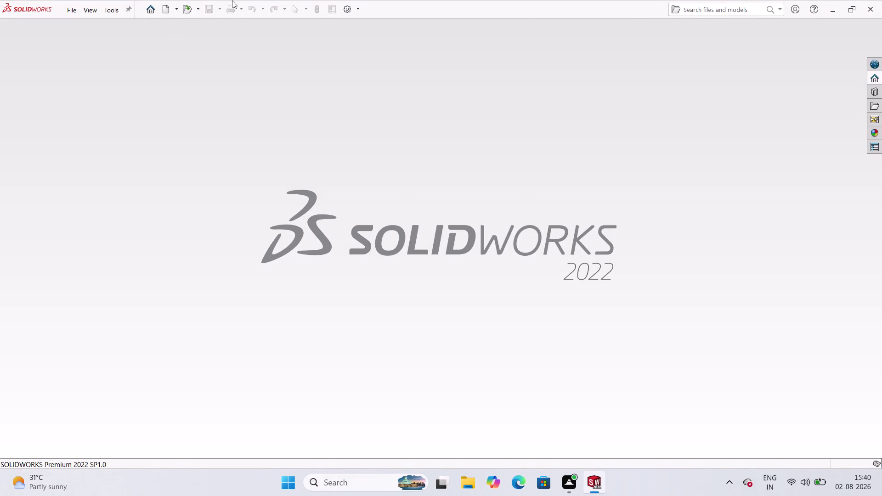
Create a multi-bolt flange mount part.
Create a new Part document from the New SOLIDWORKS Document dialog.
click(164, 13)
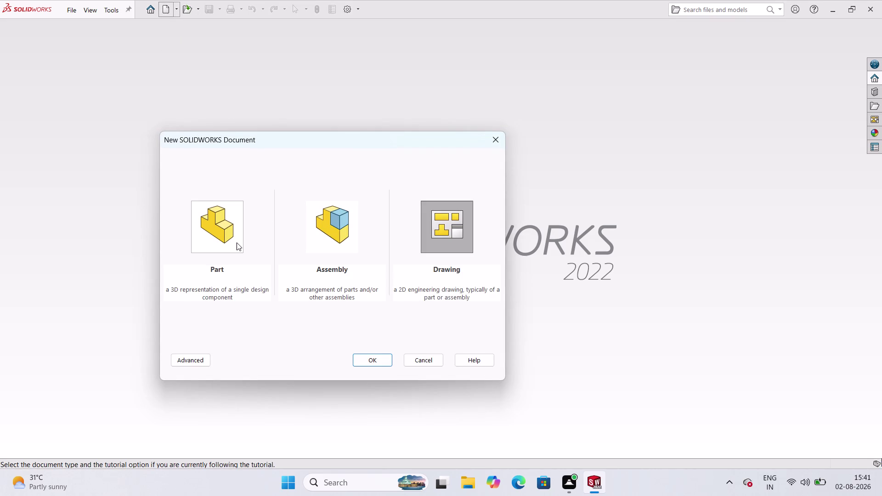
click(228, 247)
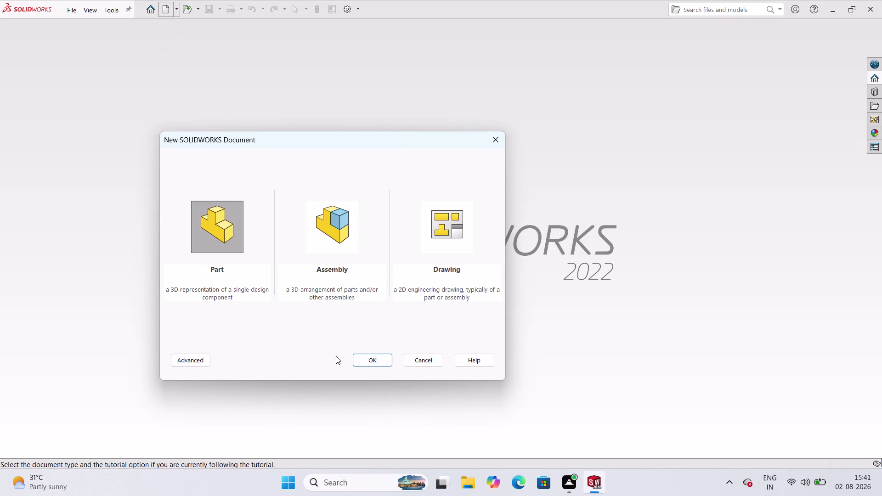
click(383, 360)
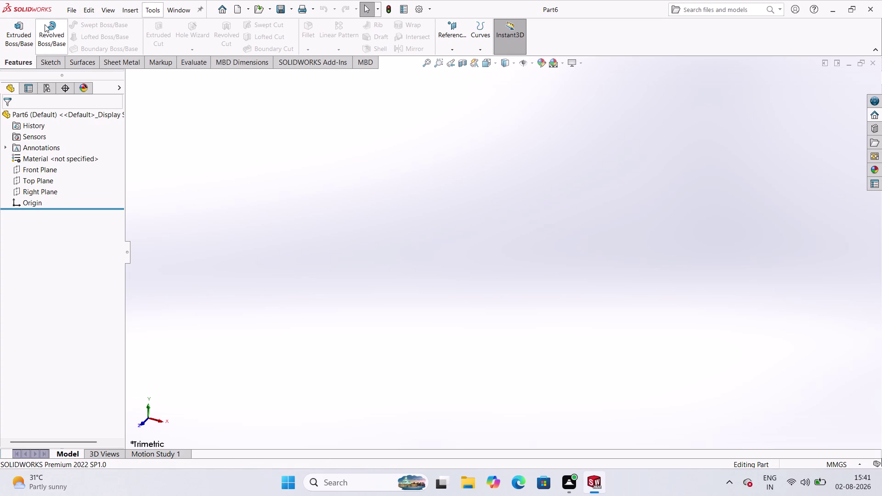
Start a new sketch on the Front Plane.
click(18, 62)
click(52, 69)
click(14, 39)
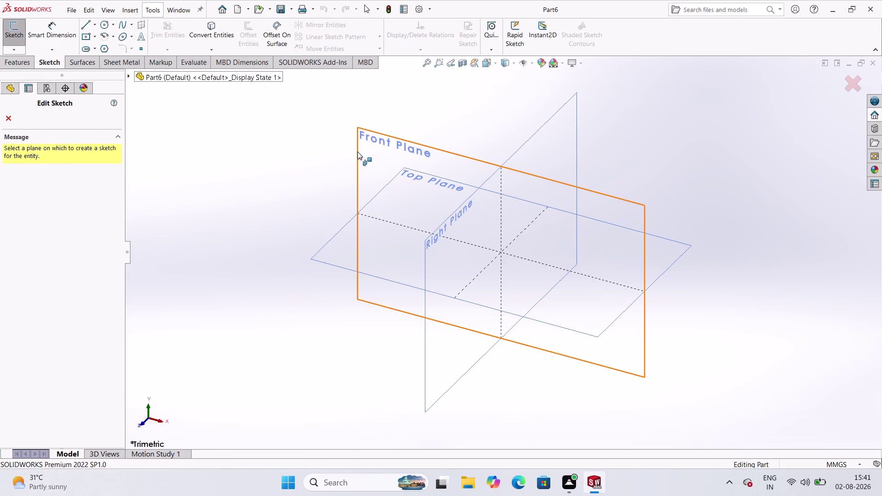
click(370, 146)
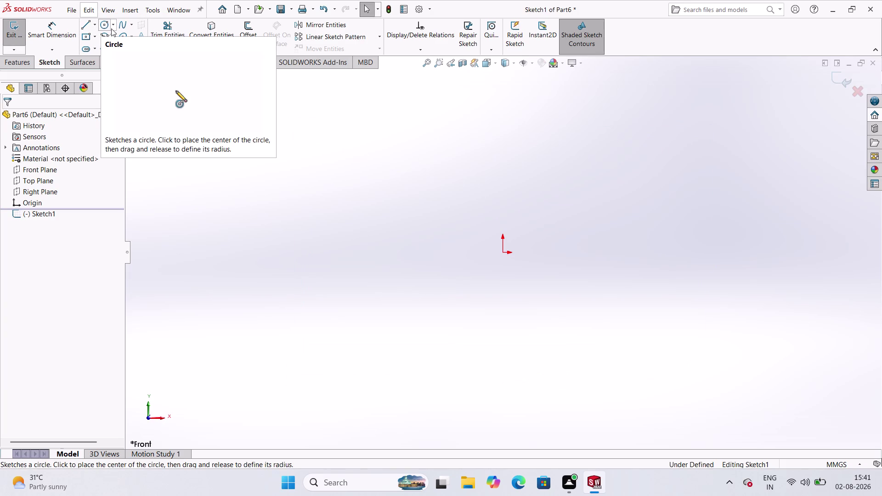
Draw a vertical centerline running through the origin from top to bottom.
click(96, 29)
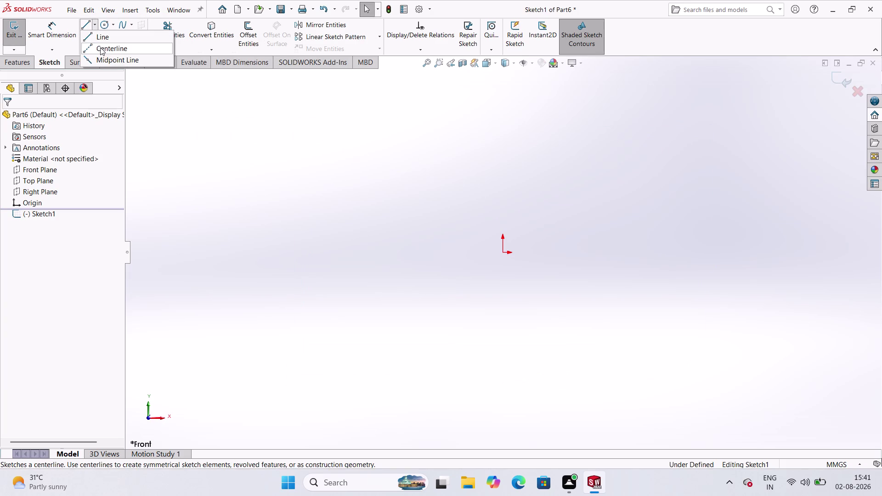
click(101, 49)
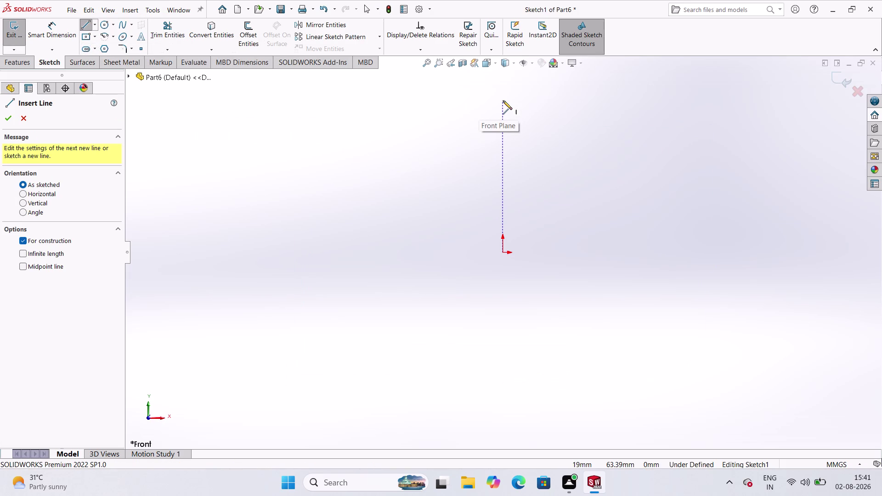
scroll(up, 3)
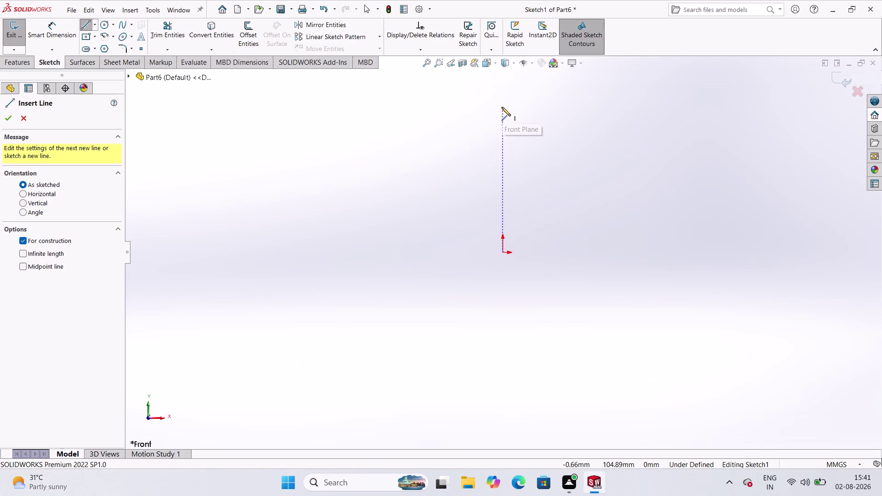
click(502, 107)
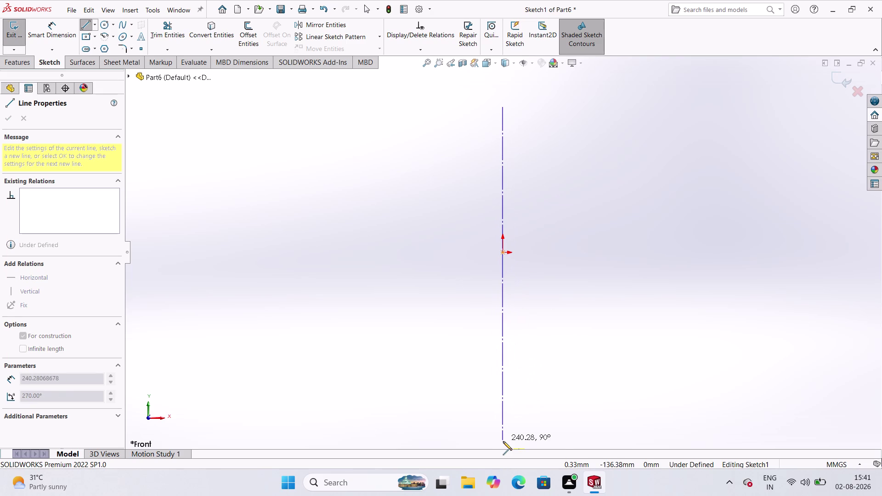
click(503, 442)
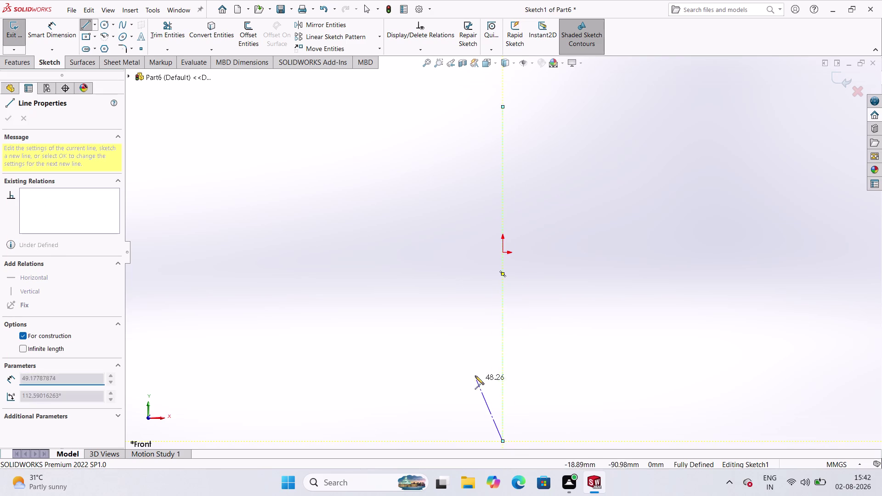
key(Escape)
click(57, 30)
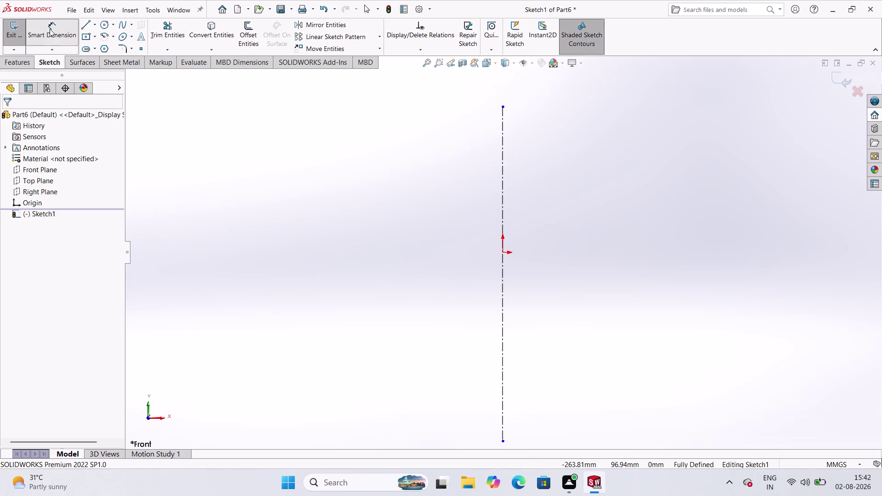
Draw a horizontal centerline from left to right through the origin.
click(96, 25)
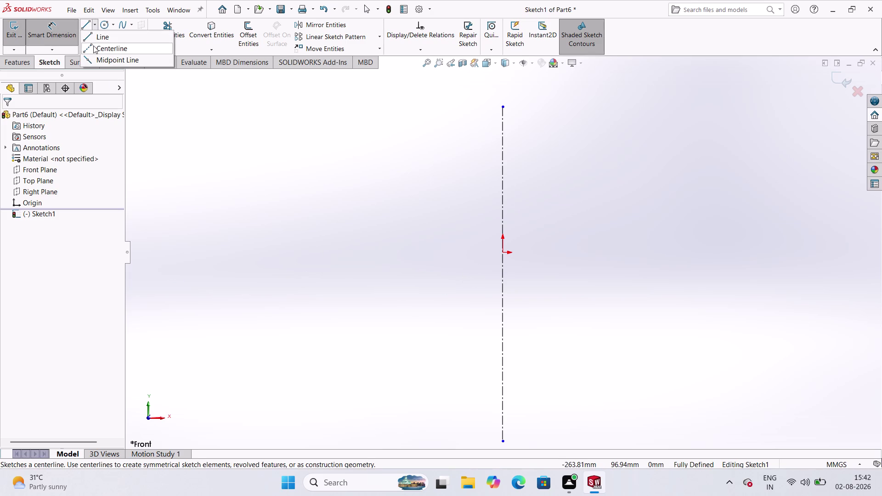
click(94, 46)
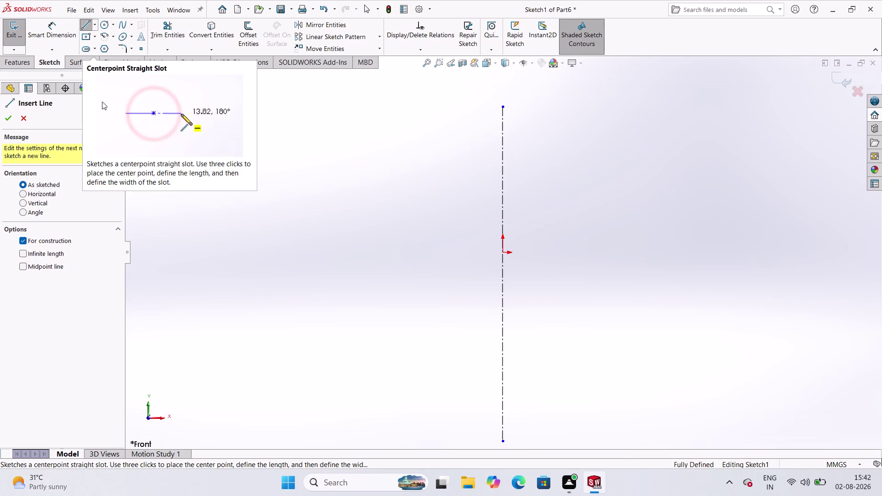
click(185, 254)
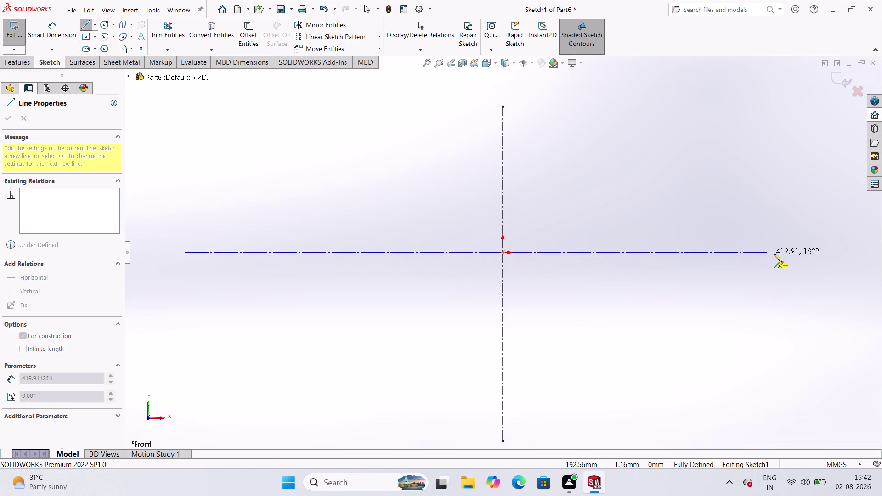
click(782, 254)
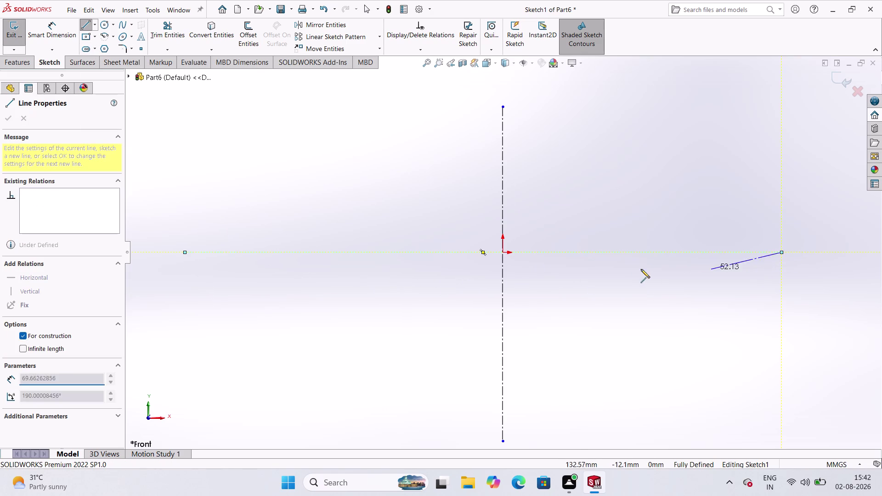
key(Escape)
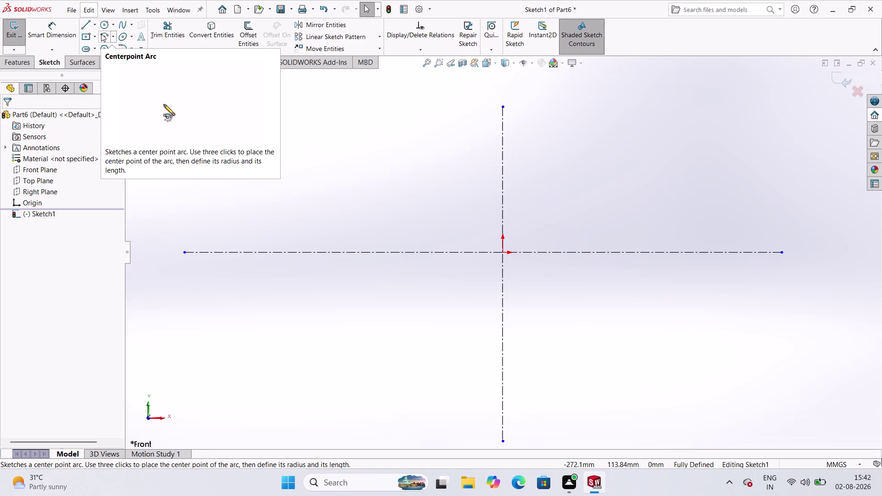
Zoom the view and draw a circle centred on the origin.
scroll(down, 3)
scroll(up, 3)
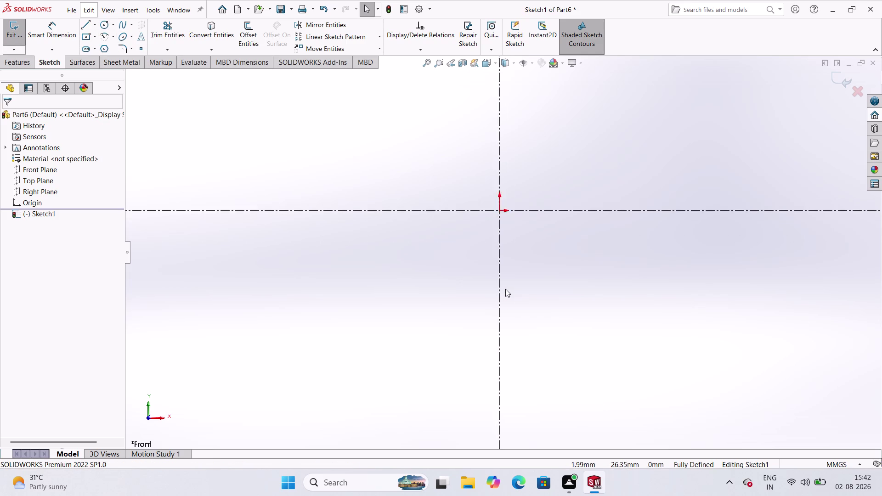
scroll(up, 3)
scroll(up, 3)
scroll(down, 3)
scroll(up, 3)
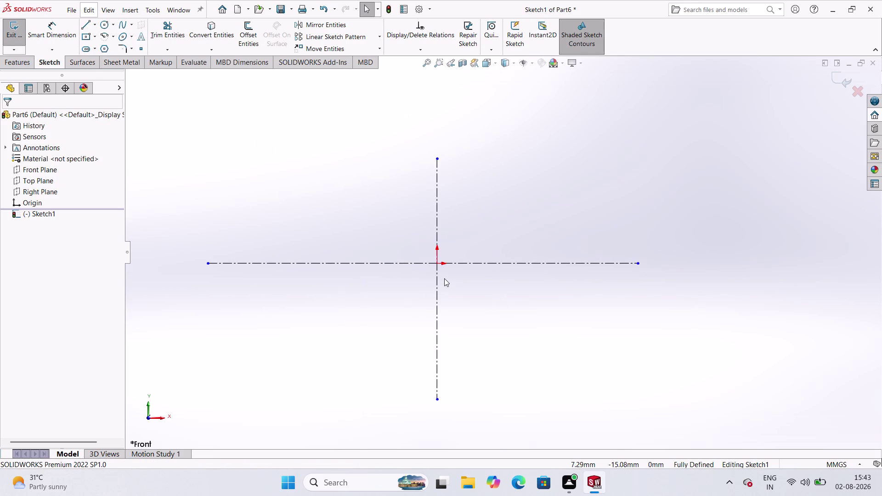
click(106, 24)
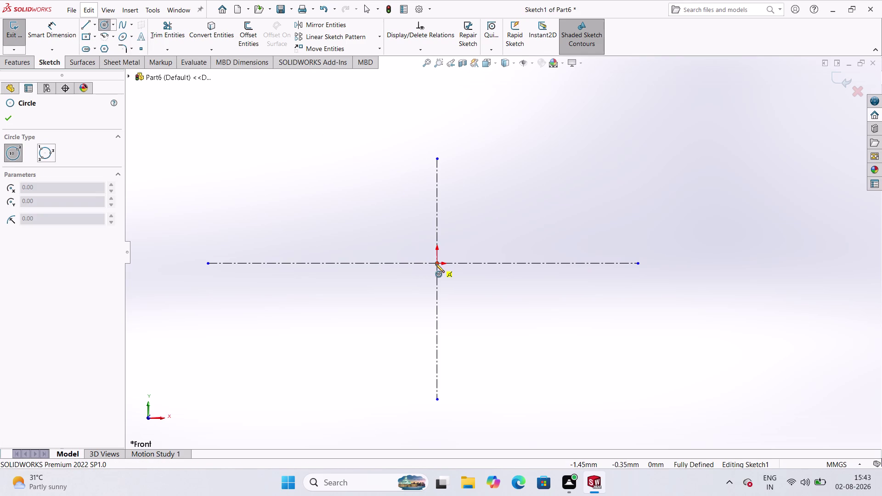
click(436, 263)
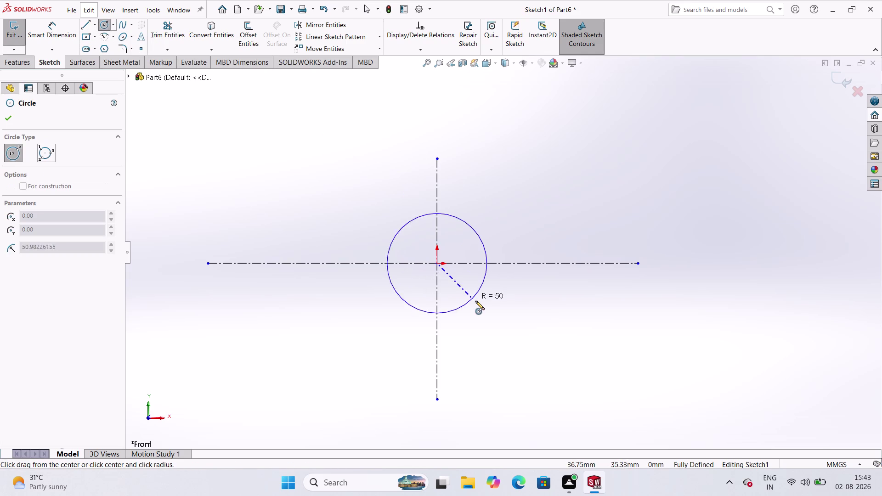
click(486, 316)
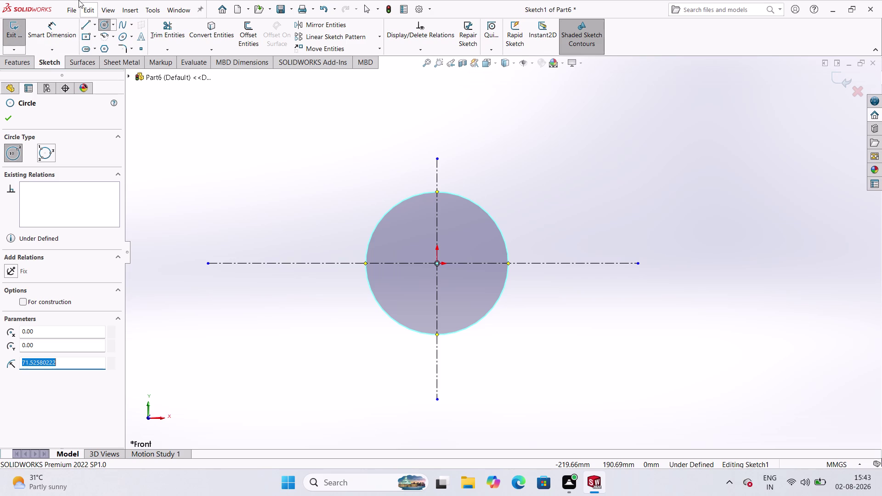
click(54, 25)
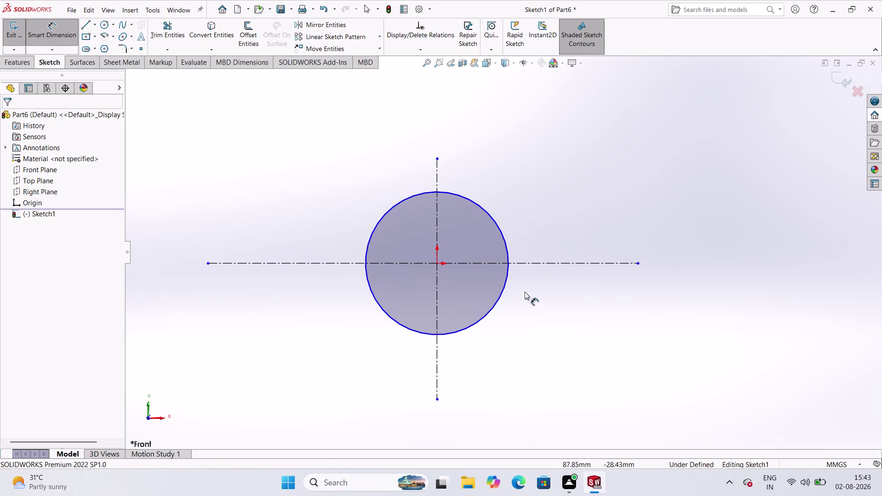
Dimension the central circle's diameter as 62 mm.
click(495, 308)
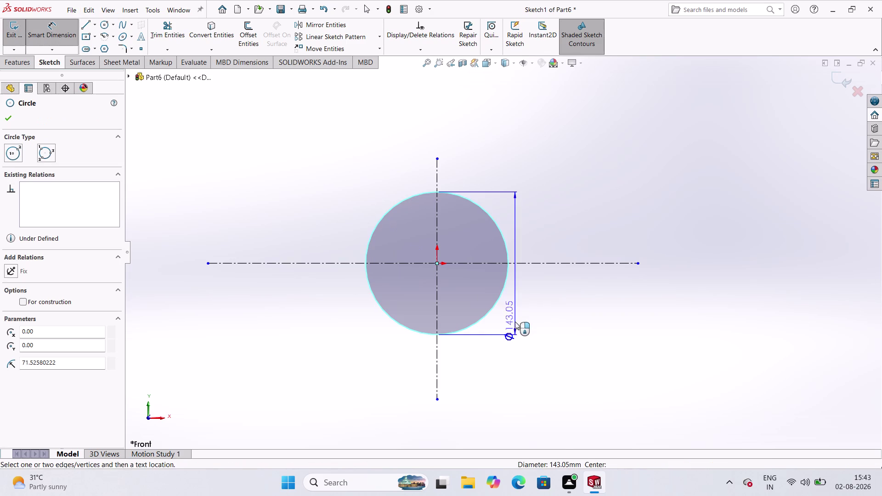
click(517, 323)
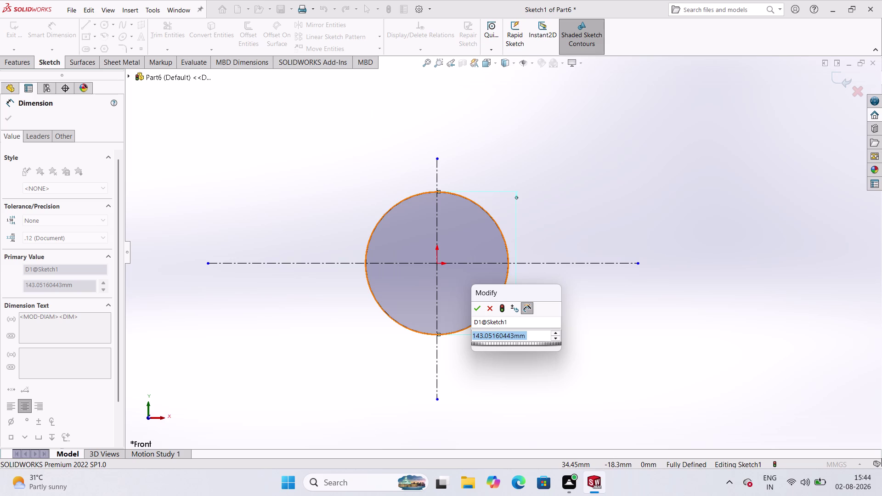
text(62)
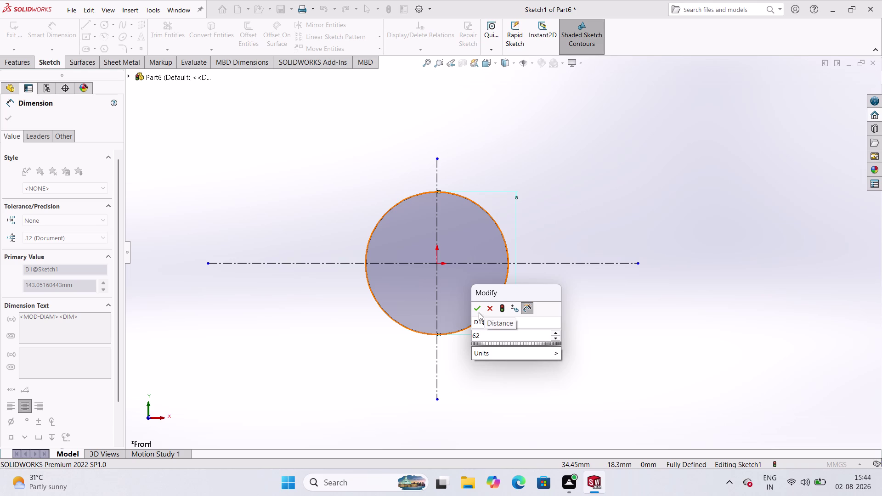
click(479, 313)
click(566, 237)
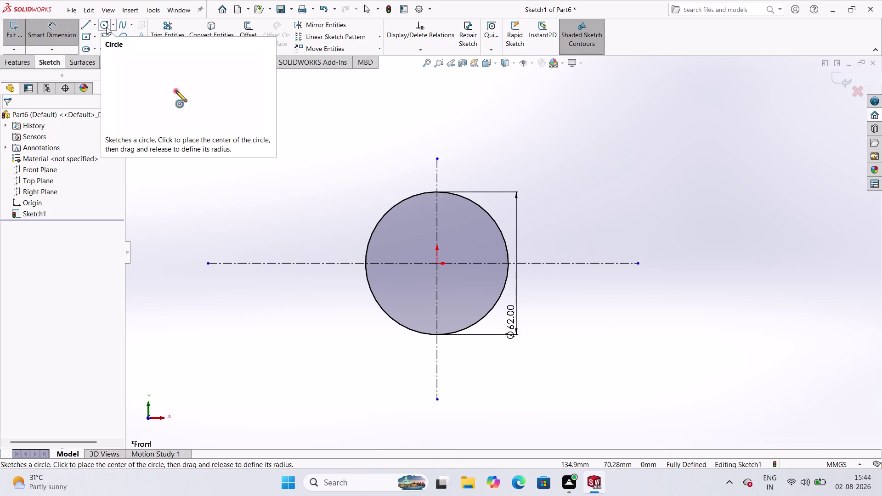
Draw a smaller circle centred on the origin inside the 62 mm circle.
click(106, 27)
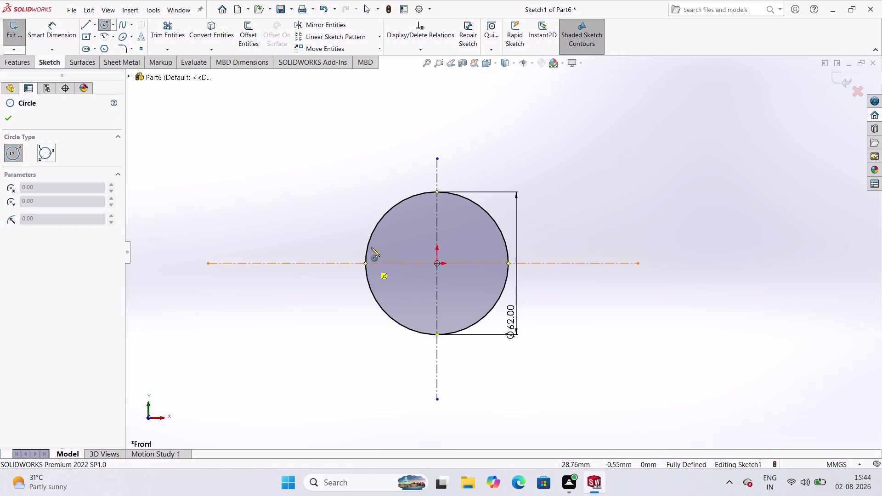
click(99, 27)
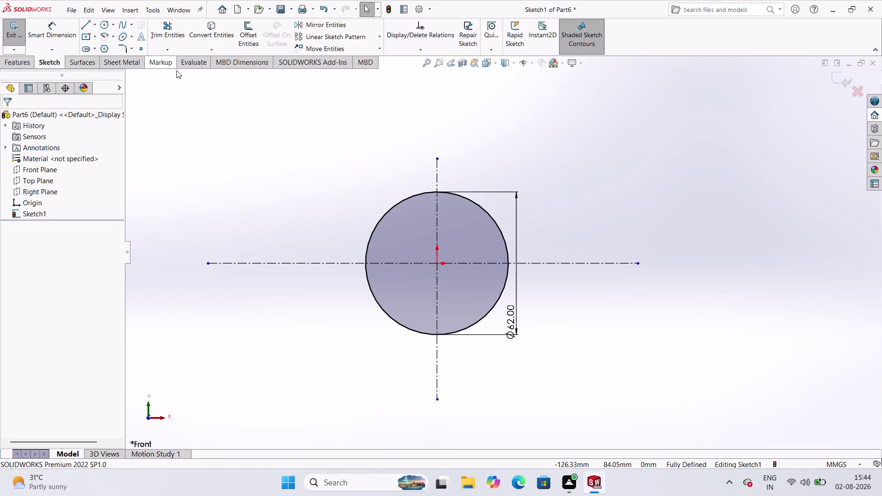
click(437, 265)
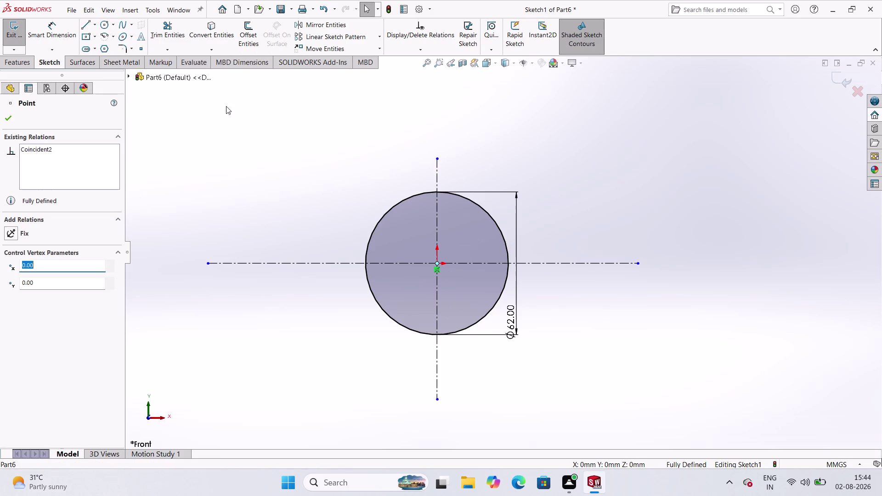
click(105, 28)
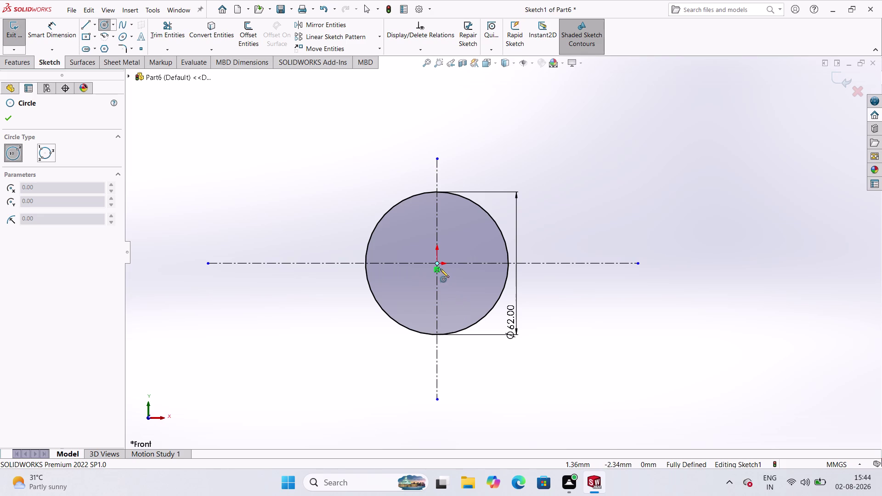
click(436, 264)
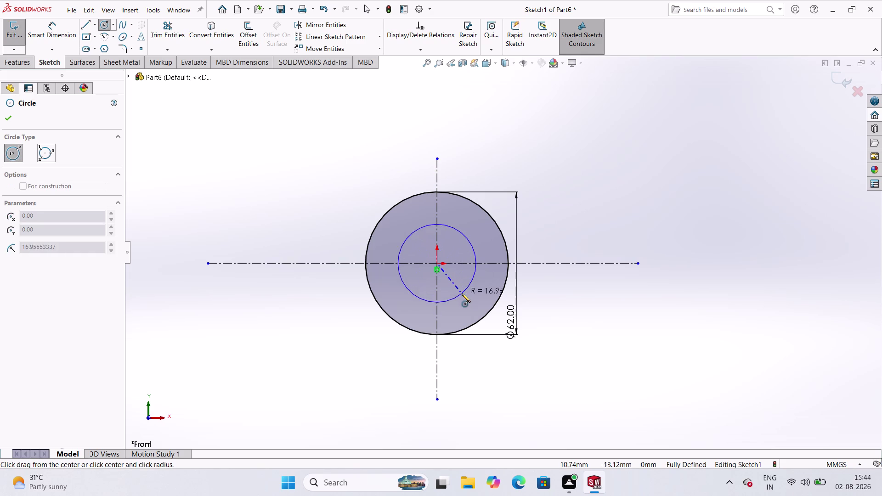
click(463, 294)
click(65, 27)
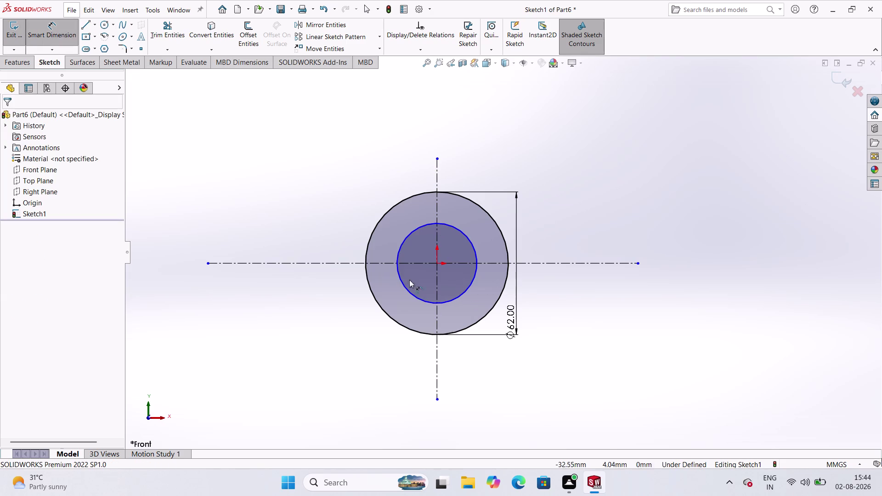
Dimension the inner circle's diameter as 40 mm.
click(456, 299)
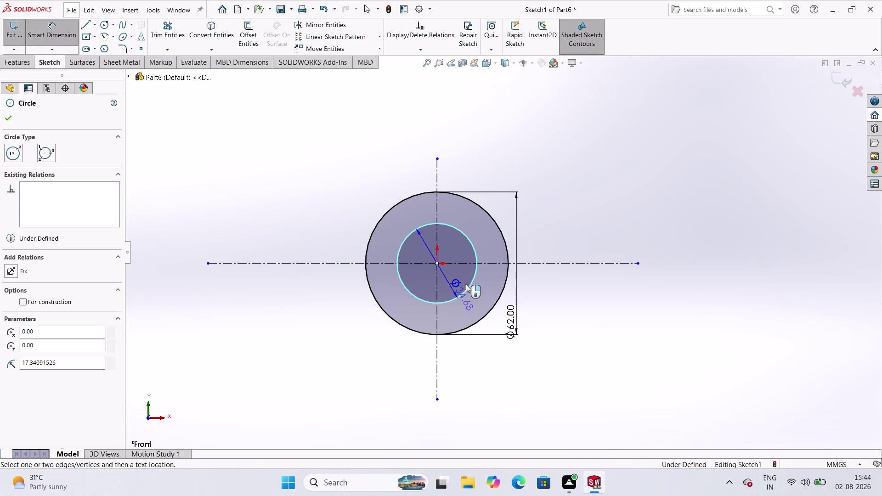
click(539, 251)
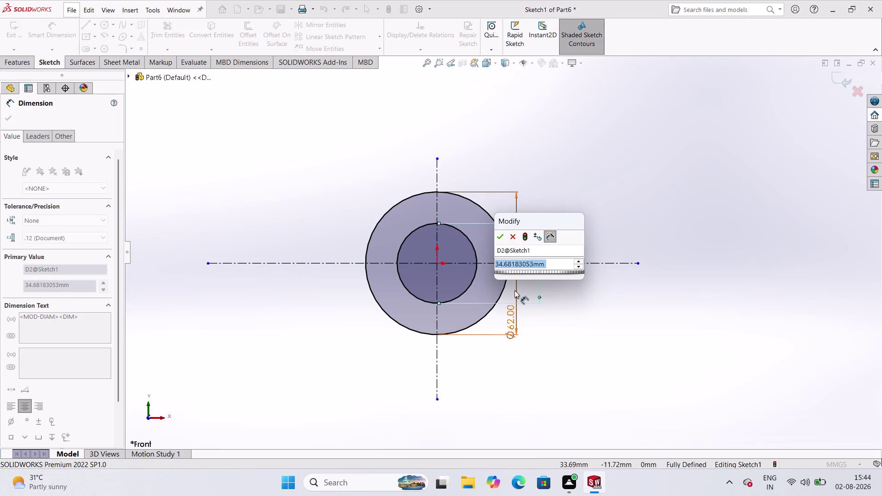
text(40)
key(Return)
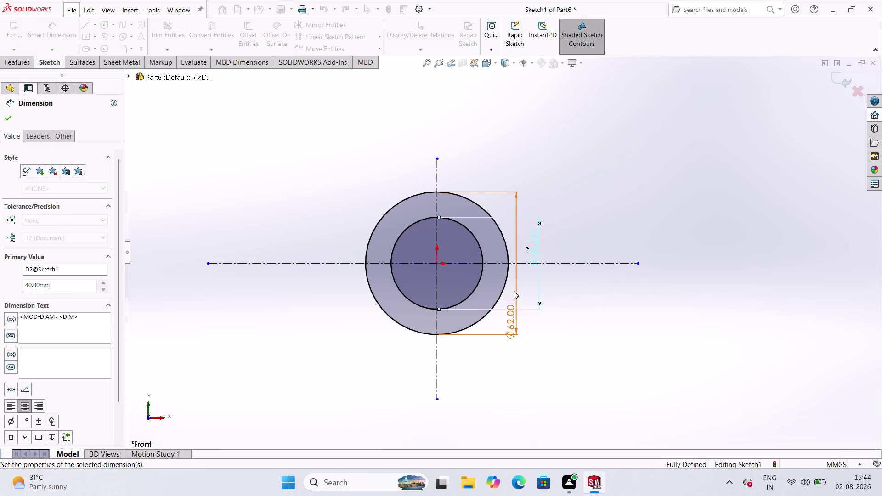
click(640, 199)
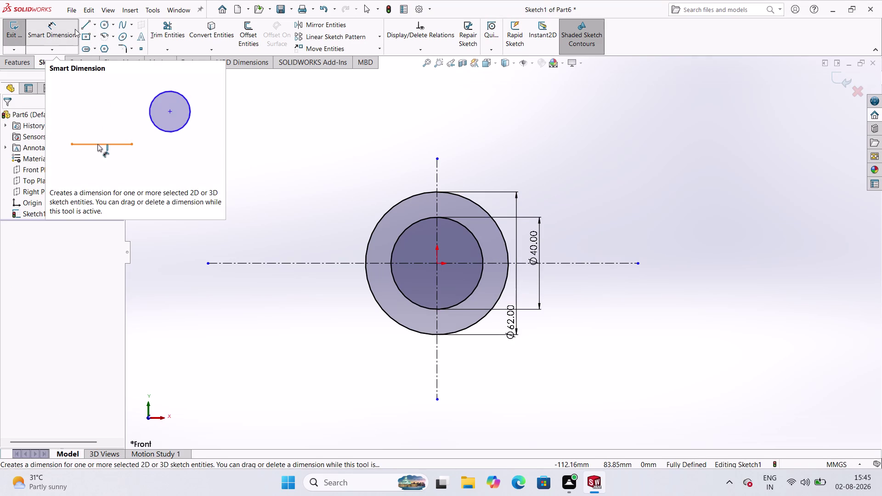
click(101, 24)
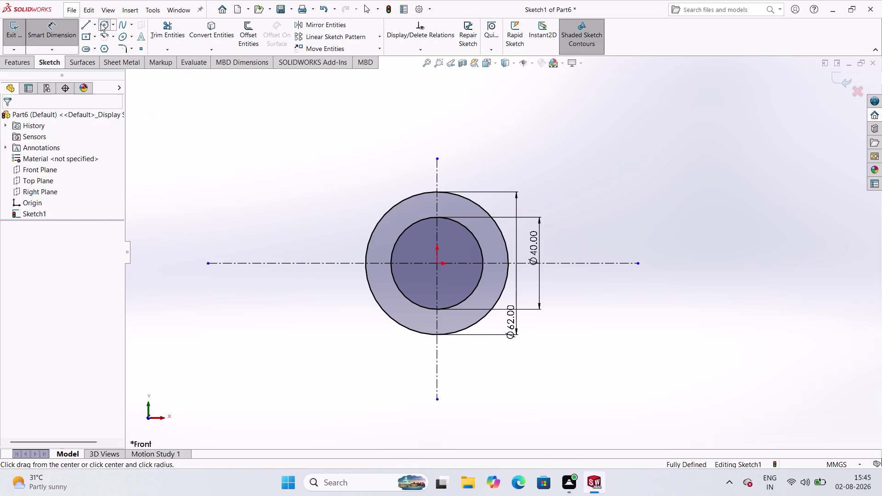
Draw a small circle on the 62 mm circle's left quadrant and place its diameter dimension.
click(366, 266)
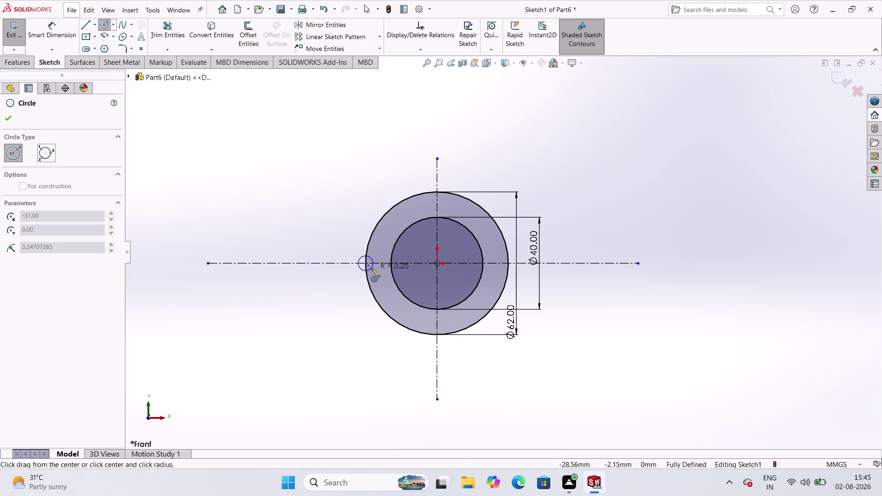
click(371, 269)
scroll(down, 3)
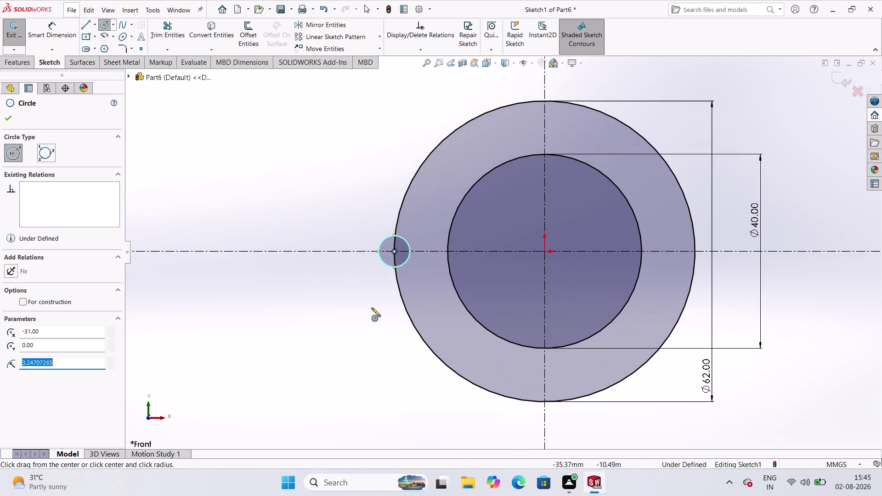
click(61, 40)
click(385, 238)
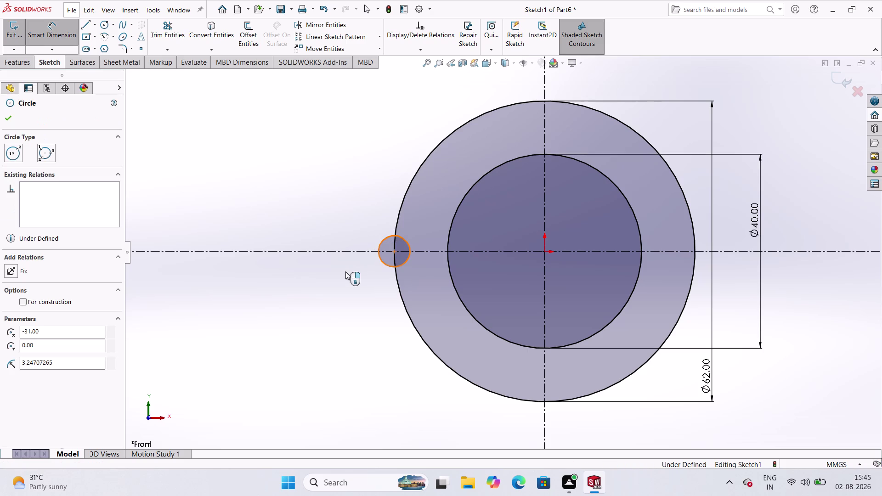
click(367, 287)
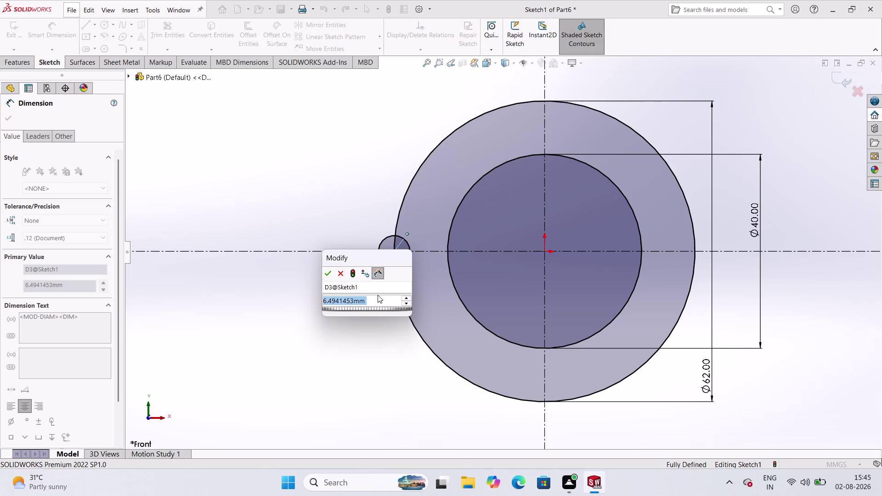
Set the small circle to 6 mm and draw a larger concentric circle around it.
key(6)
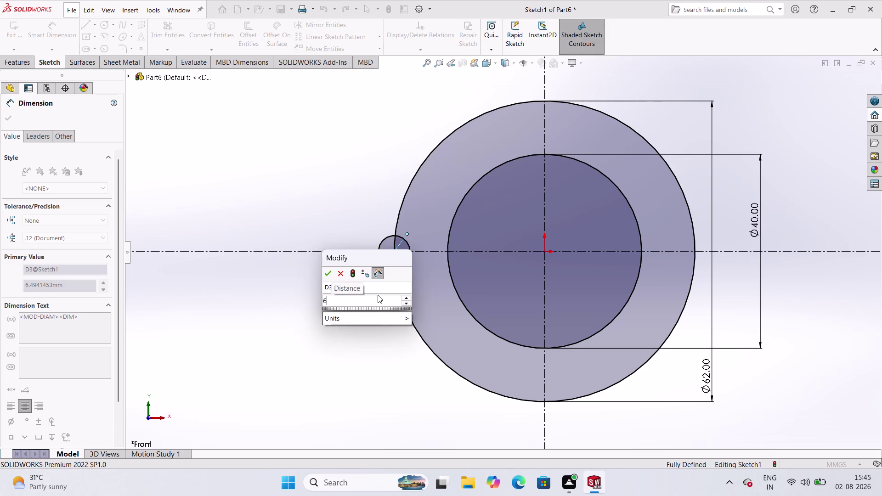
key(Return)
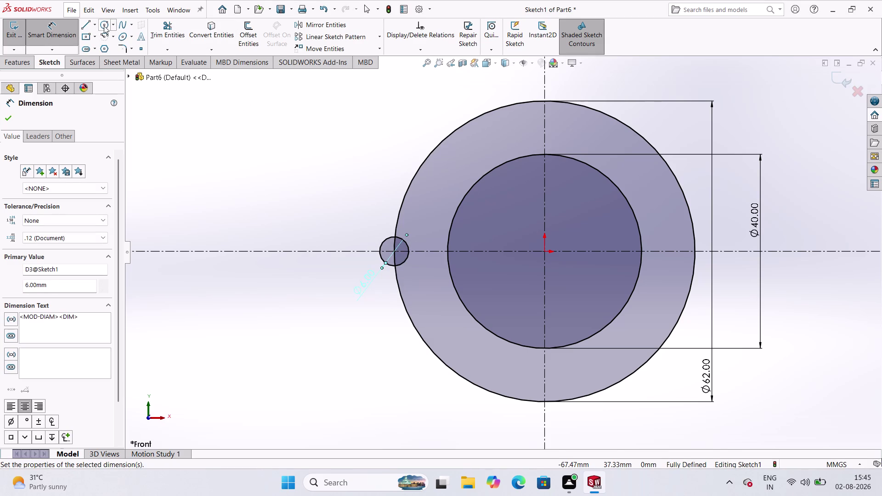
click(101, 25)
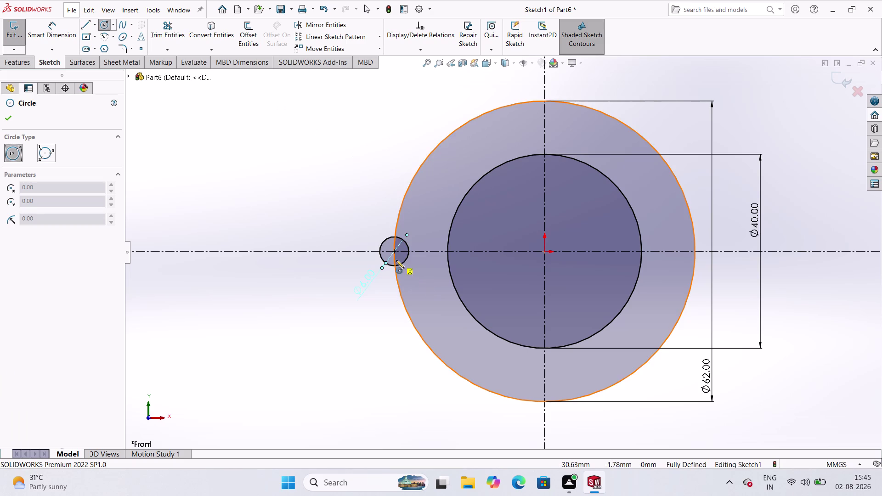
click(395, 253)
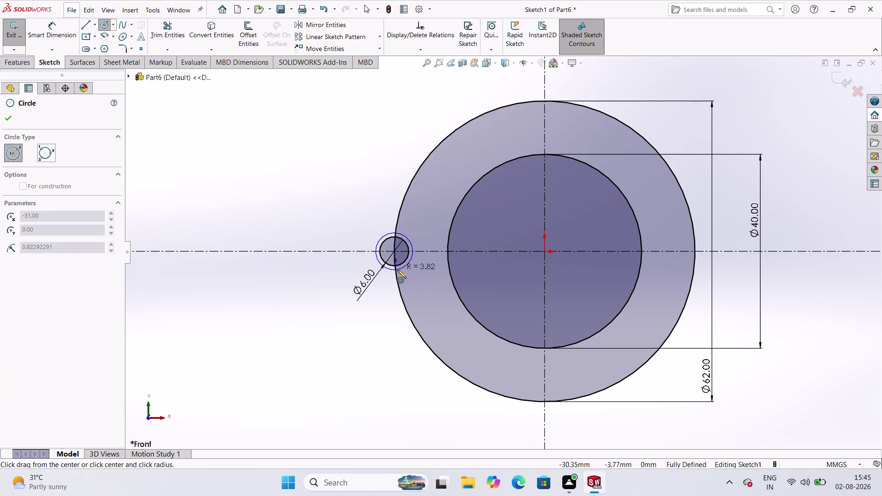
click(389, 273)
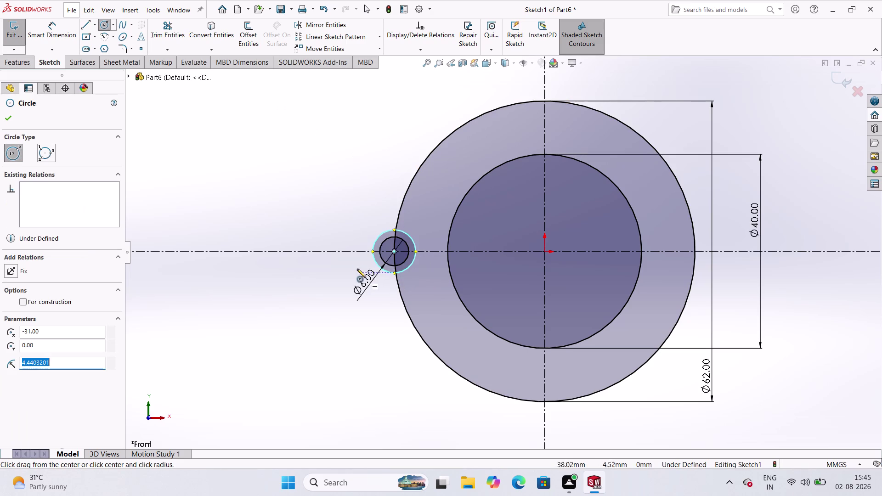
click(60, 33)
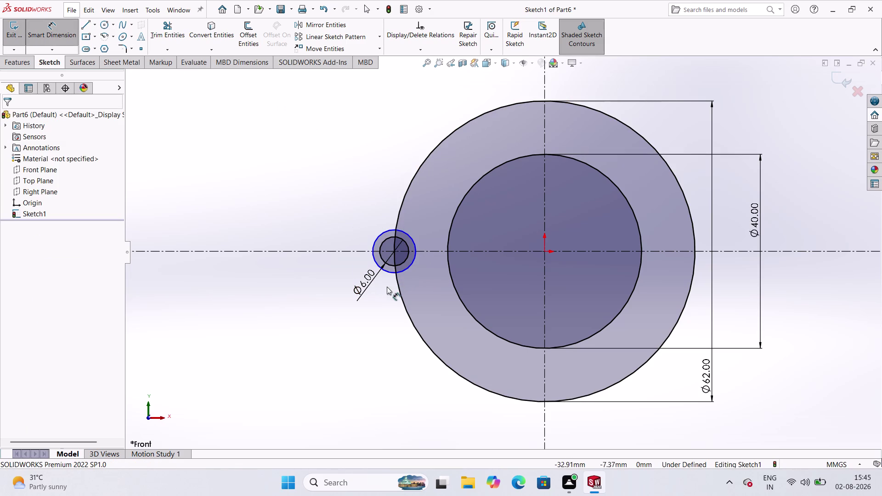
click(388, 271)
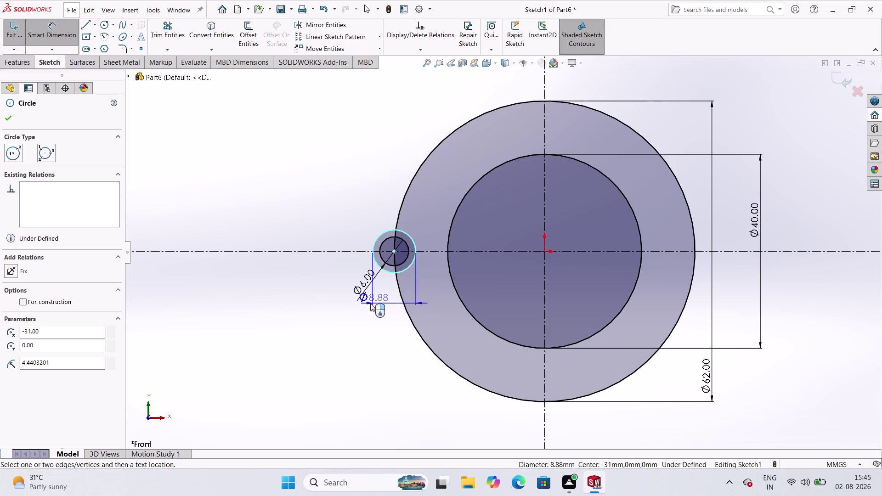
Place the surrounding circle's dimension and enter 10 mm as its diameter.
click(369, 308)
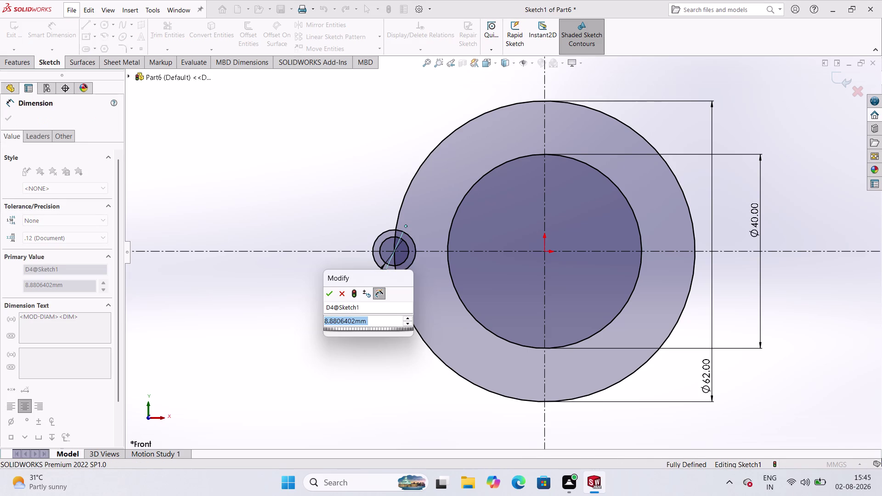
text(1)
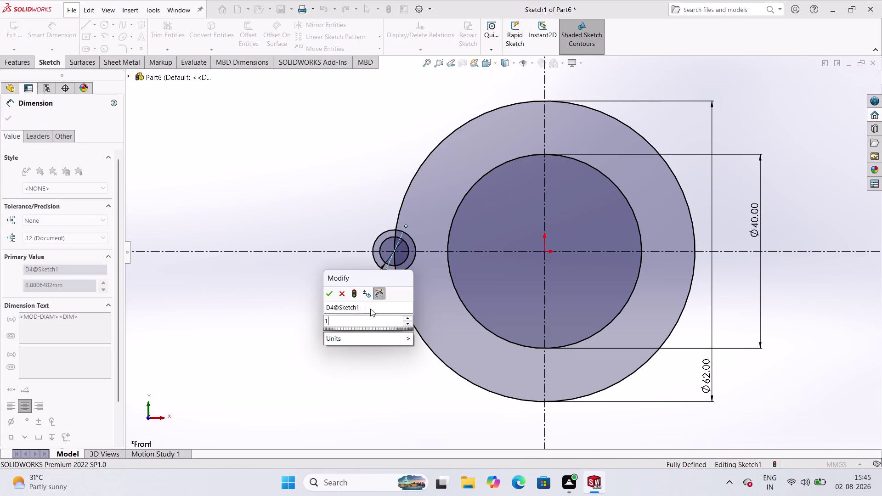
text(0)
key(Return)
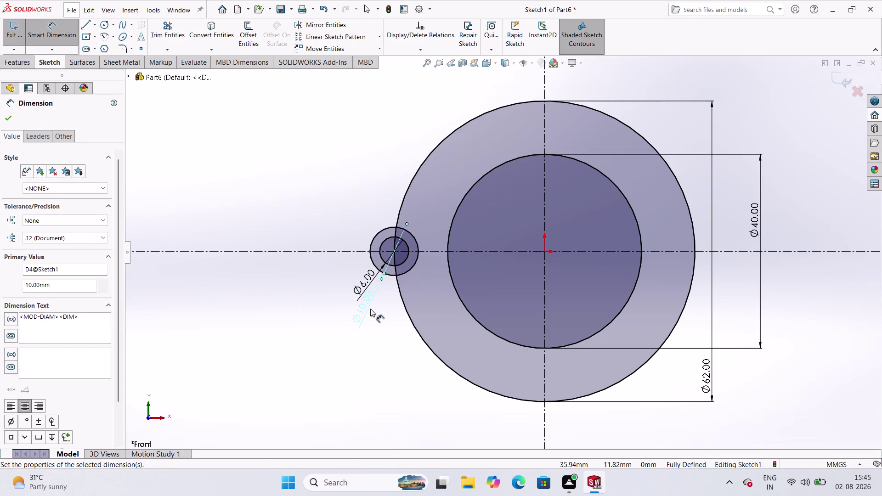